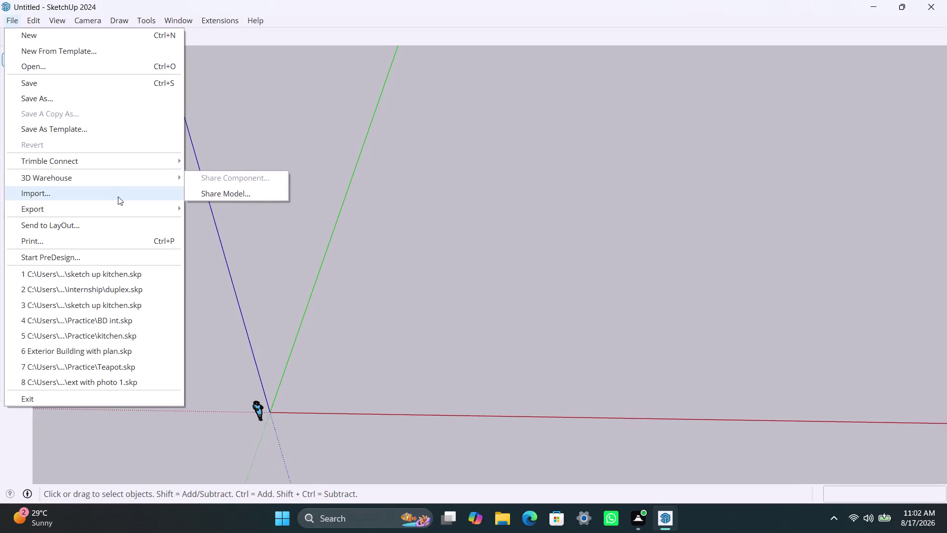
Browse Desktop, internship, New folder and Downloads in the import browser, then close it.
click(144, 192)
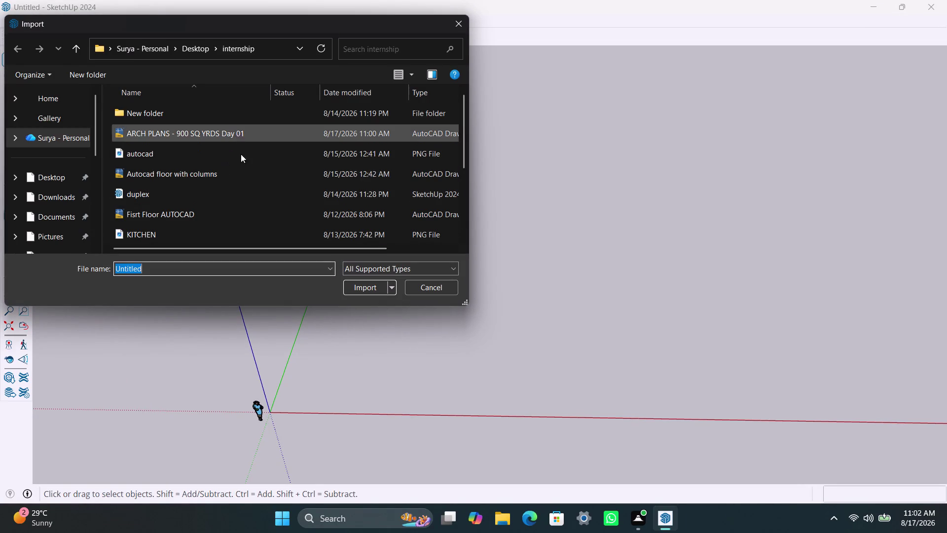
scroll(down, 3)
scroll(down, 3)
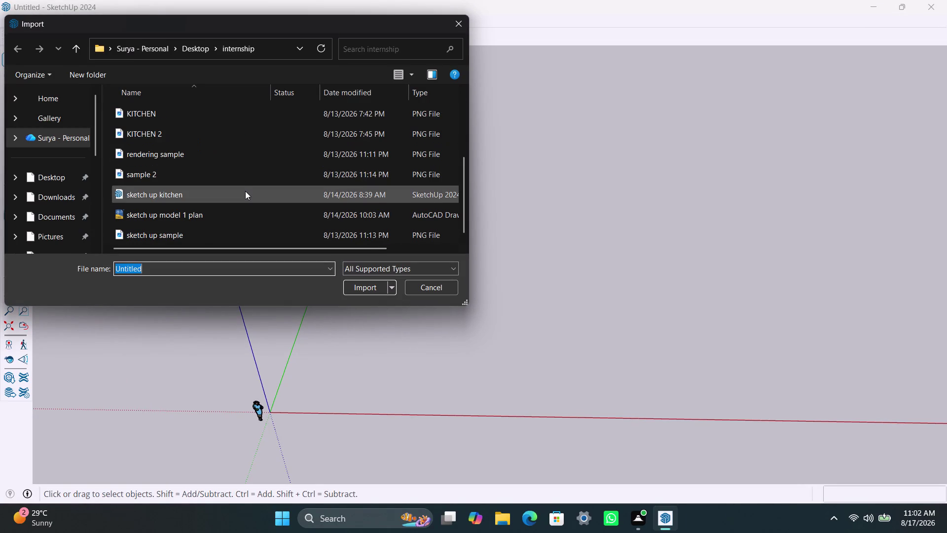
scroll(up, 3)
scroll(up, 3)
scroll(up, 3)
double_click(56, 174)
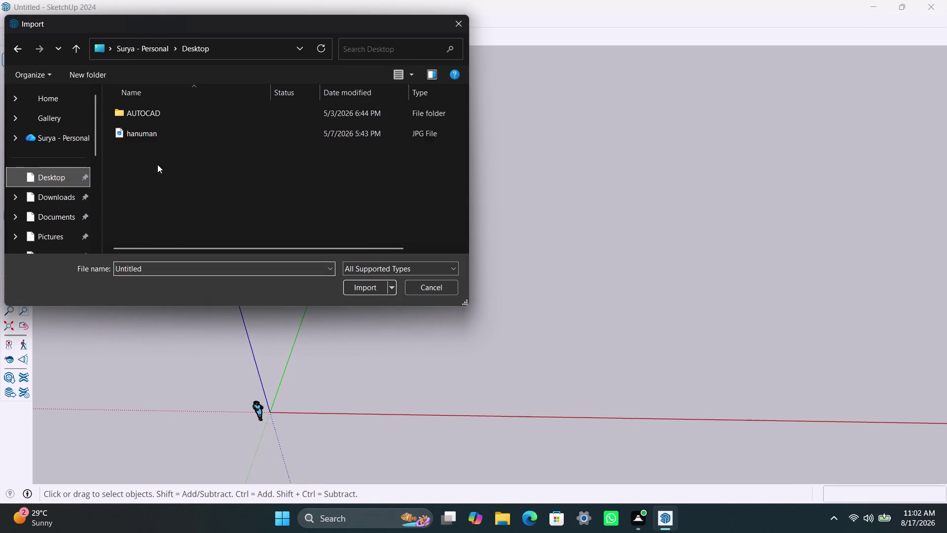
double_click(155, 130)
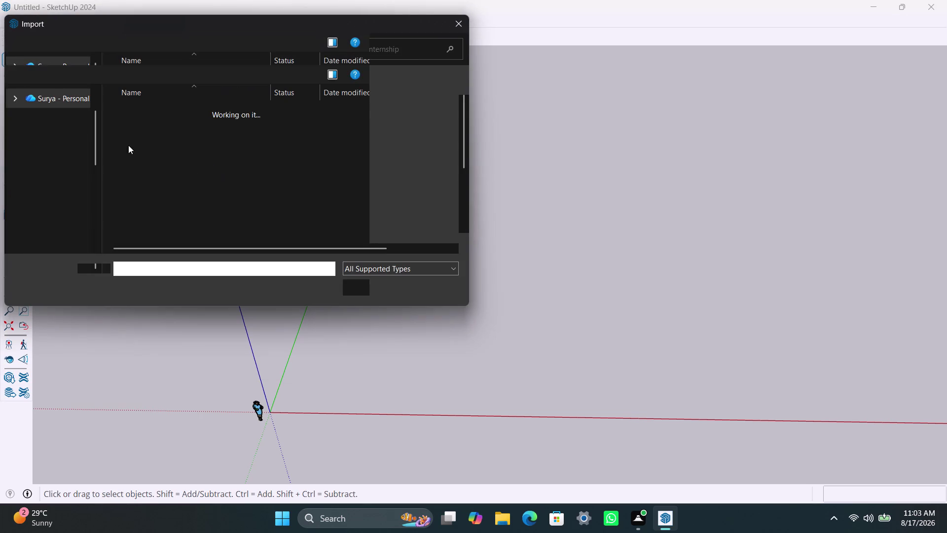
scroll(down, 3)
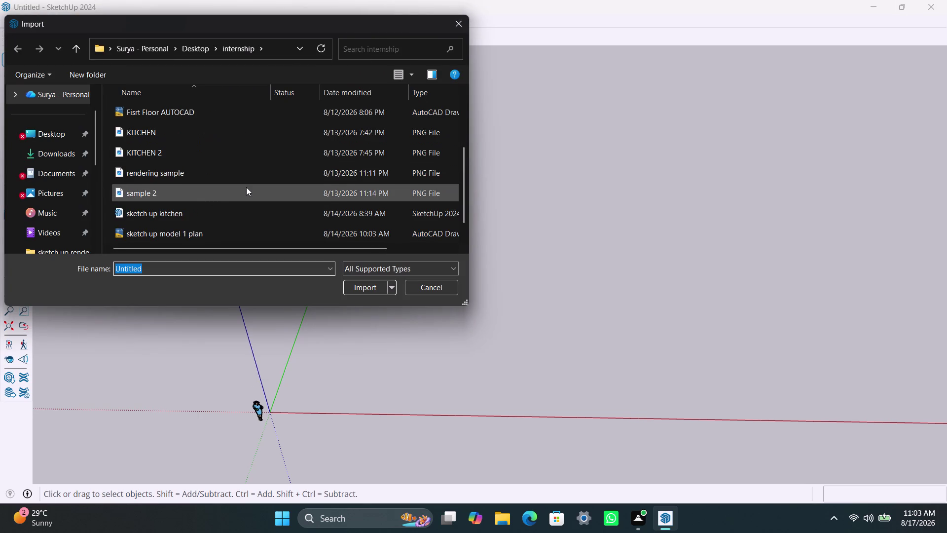
scroll(down, 3)
scroll(down, 3)
scroll(up, 3)
scroll(up, 3)
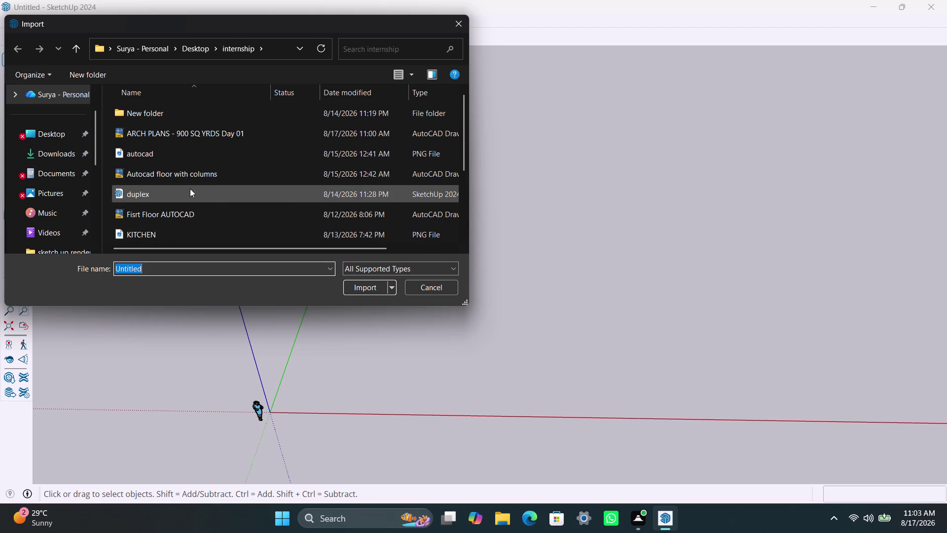
double_click(50, 139)
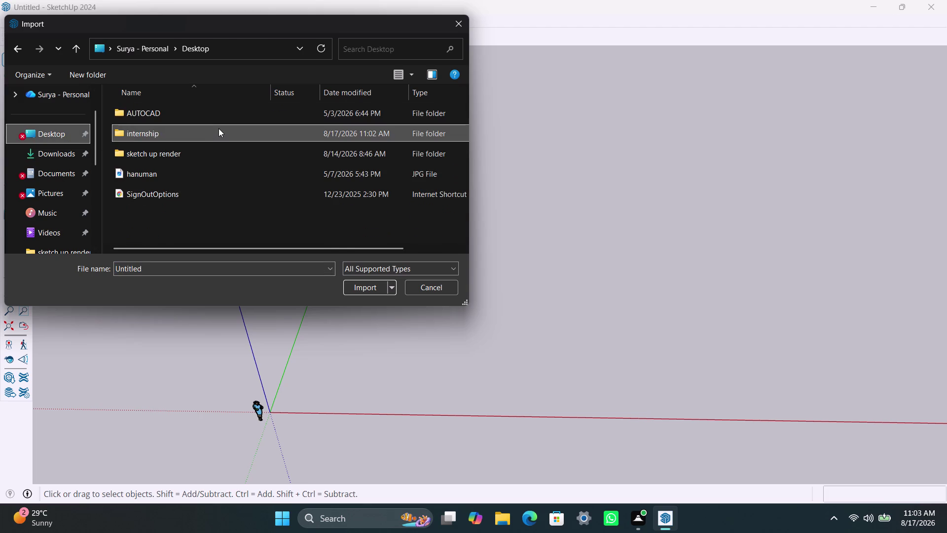
double_click(219, 129)
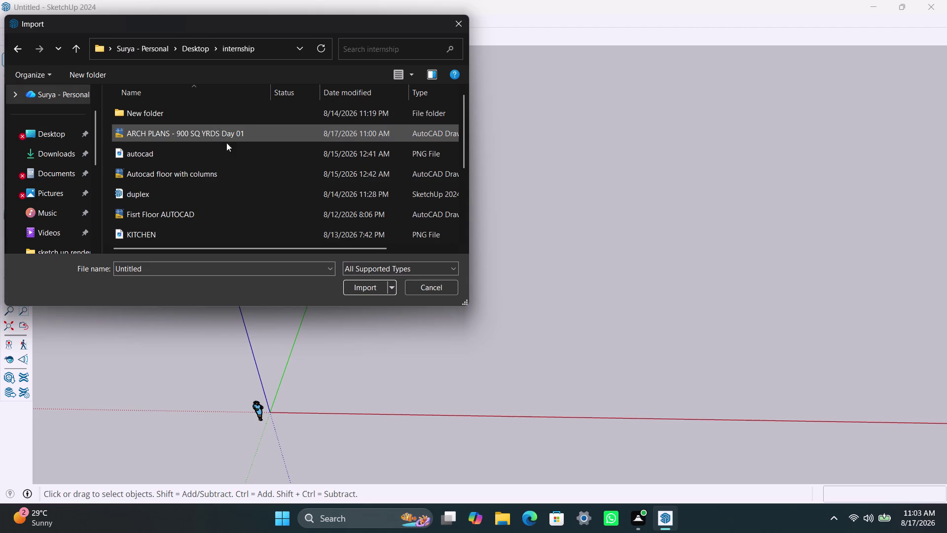
scroll(up, 3)
scroll(up, 3)
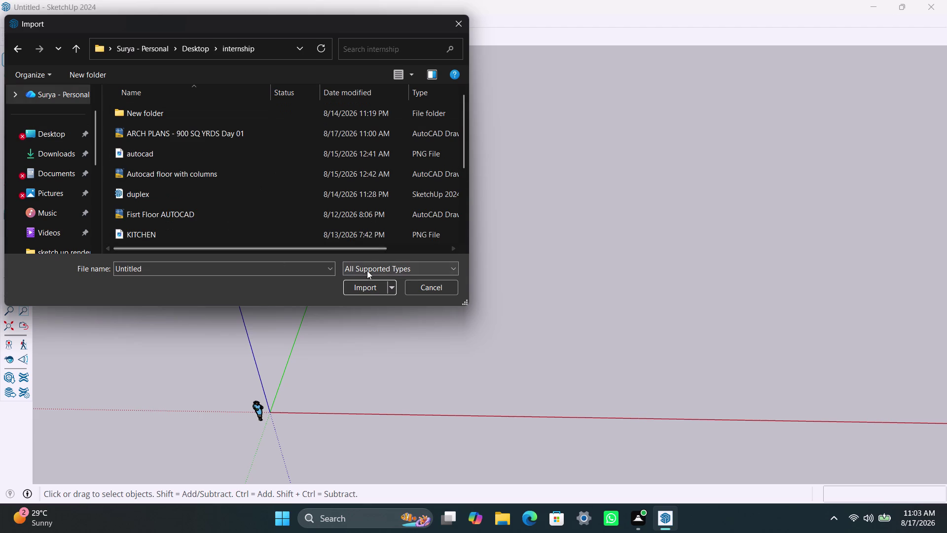
click(365, 282)
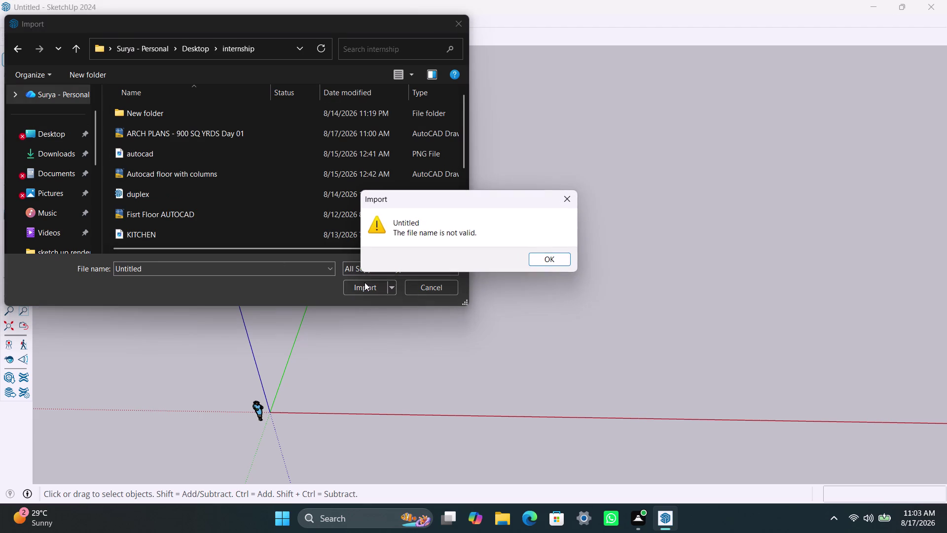
click(563, 200)
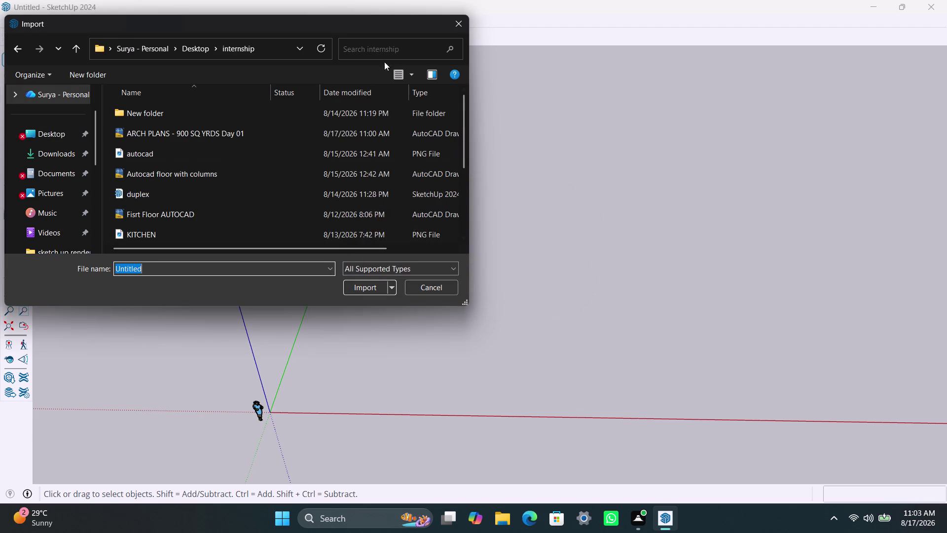
click(376, 50)
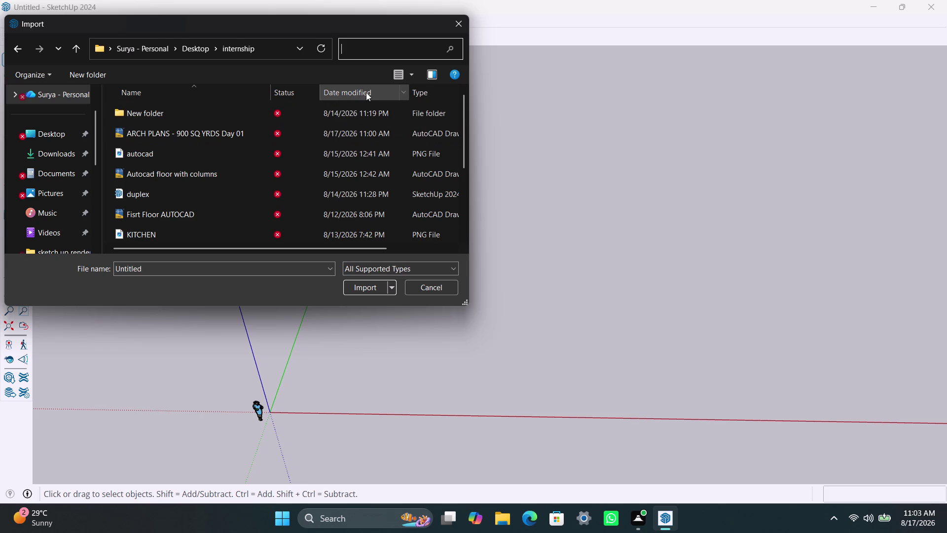
Search the import dialog for 'day', then clear the search text.
text(da)
key(y)
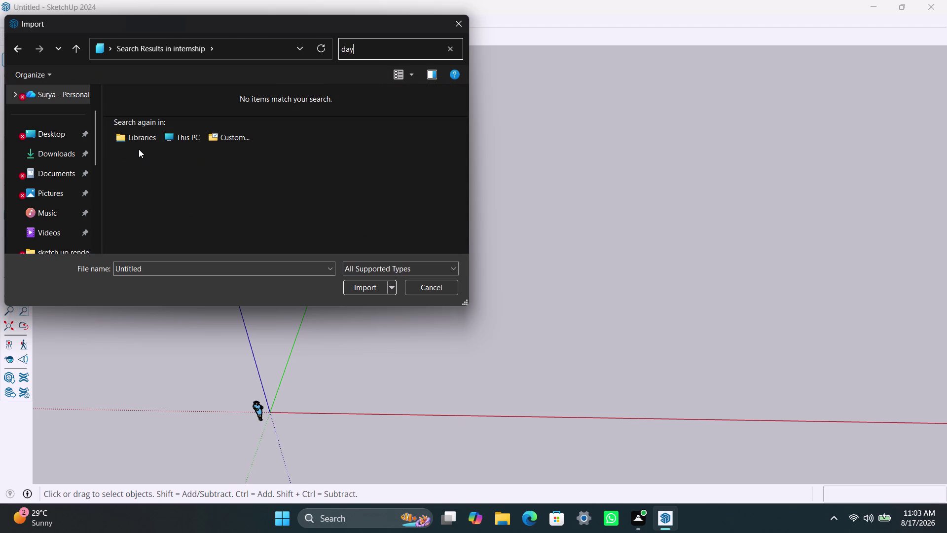
key(space)
text(2)
drag(373, 51, 301, 56)
key(Delete)
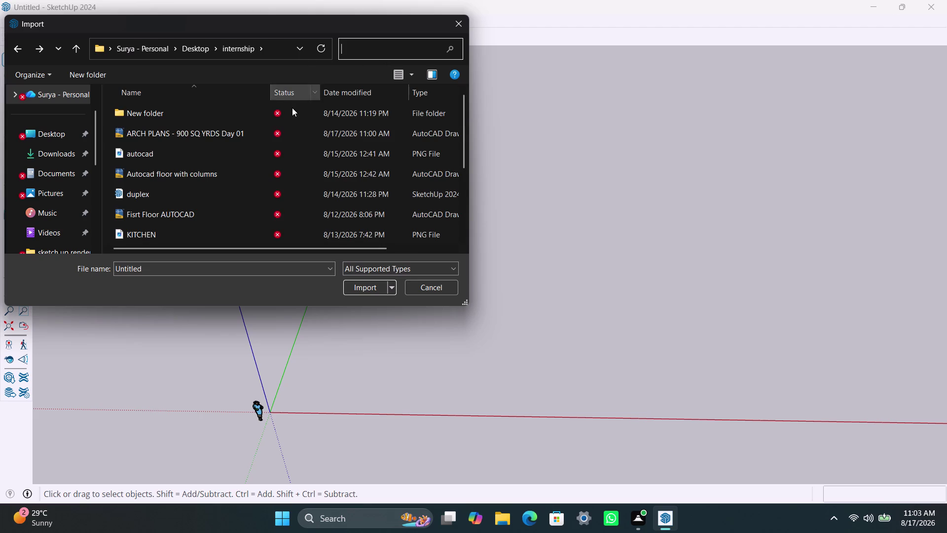
Look through New folder, Desktop and internship, then close the dialog without importing.
double_click(160, 110)
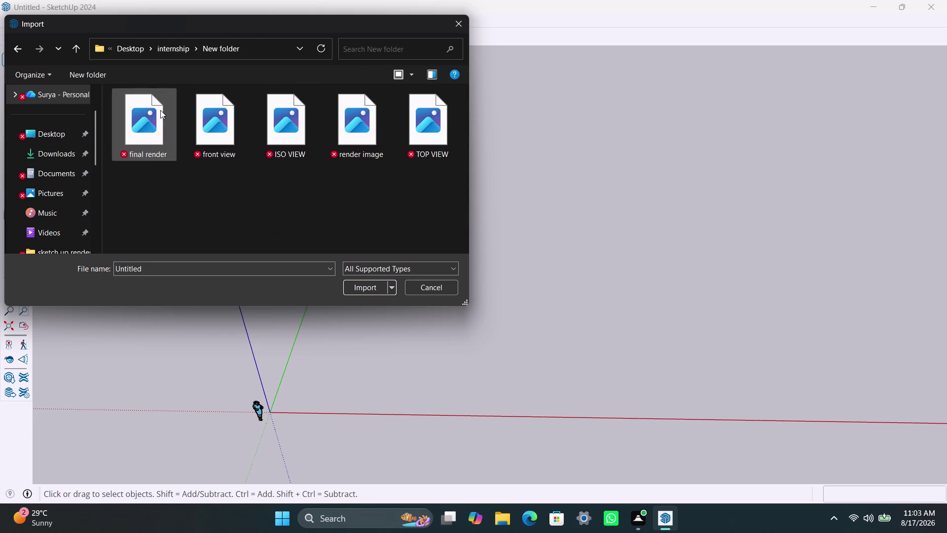
double_click(61, 140)
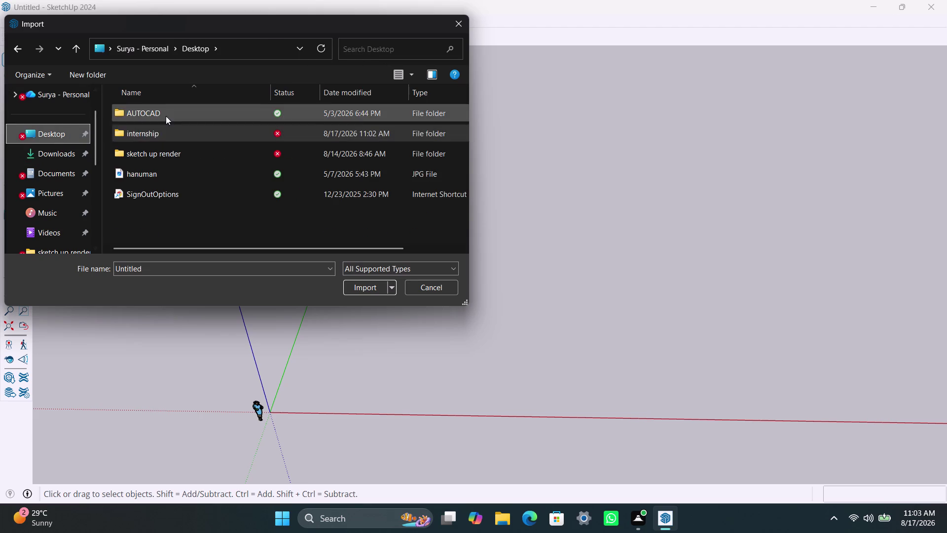
double_click(169, 138)
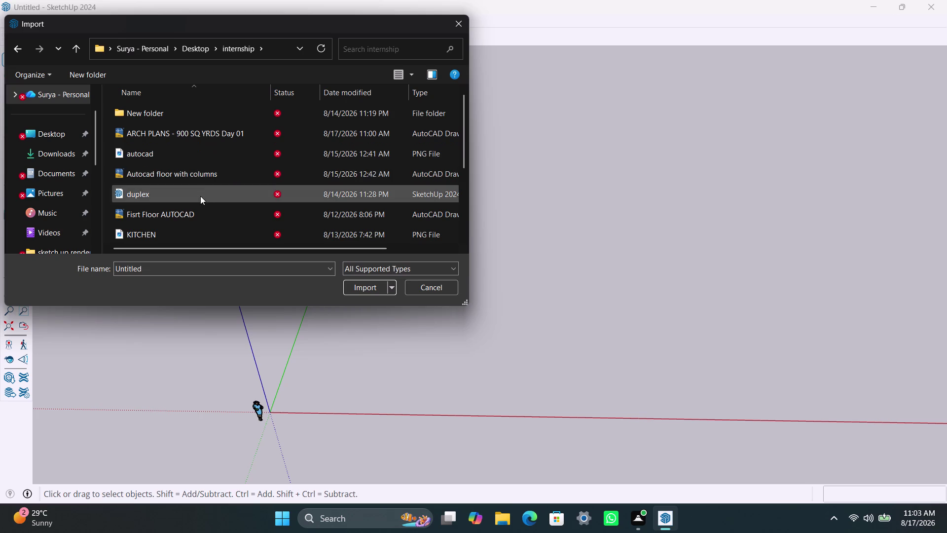
scroll(down, 3)
scroll(down, 3)
scroll(down, 3)
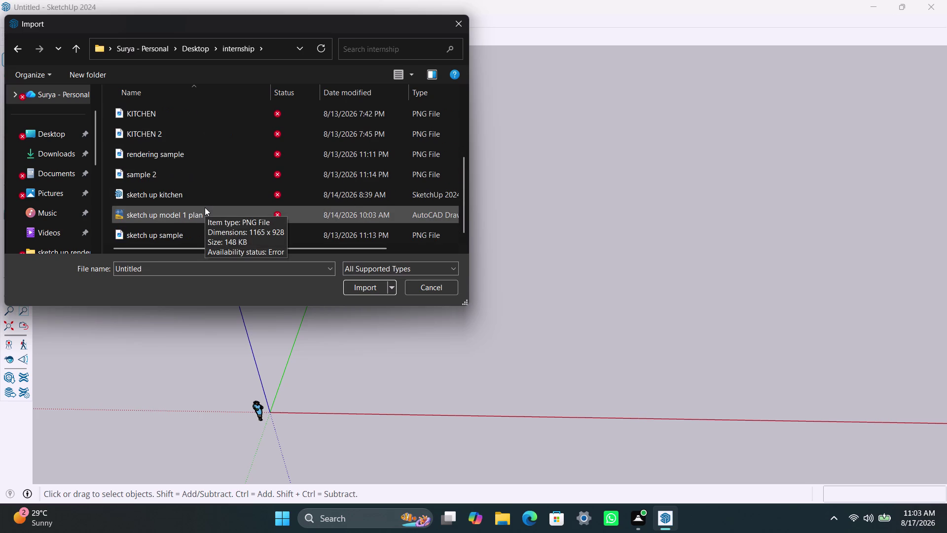
scroll(down, 3)
scroll(down, 3)
scroll(up, 3)
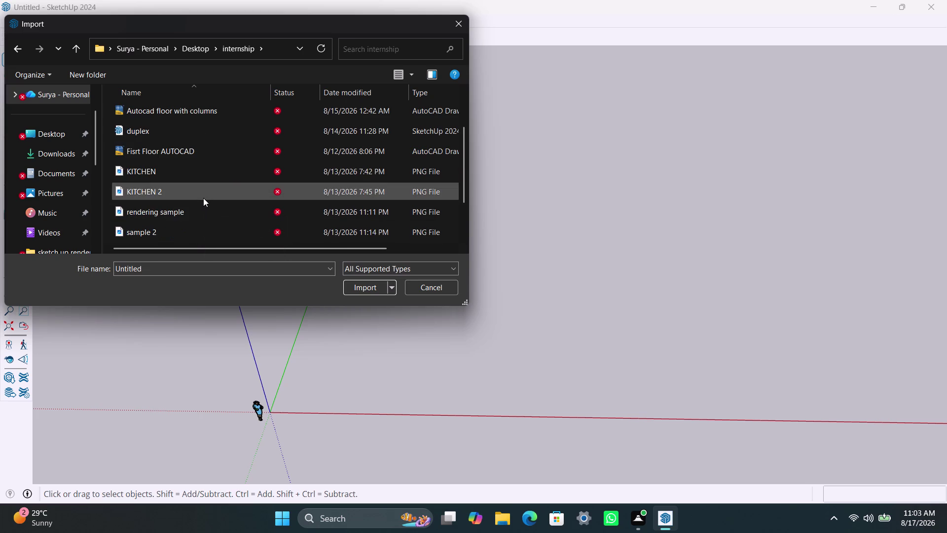
scroll(up, 3)
scroll(up, 3)
scroll(up, 3)
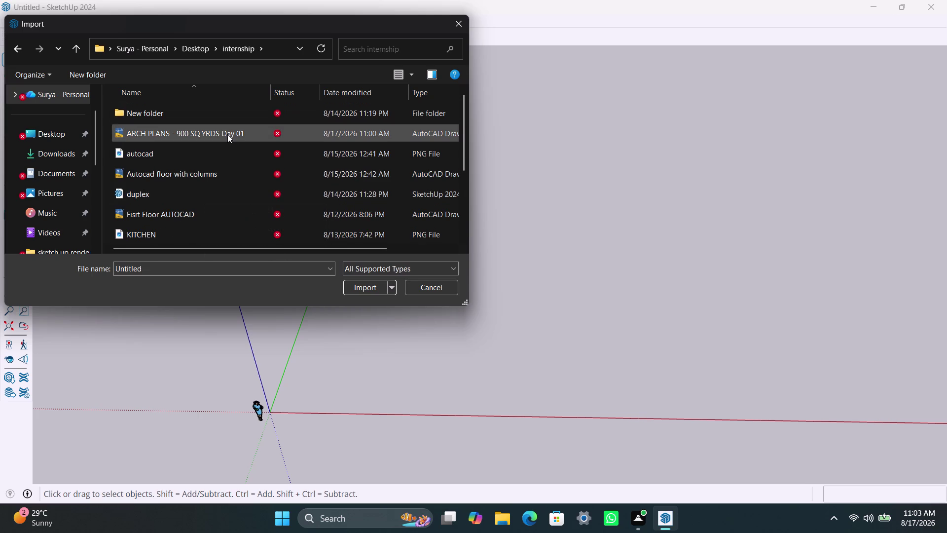
click(453, 27)
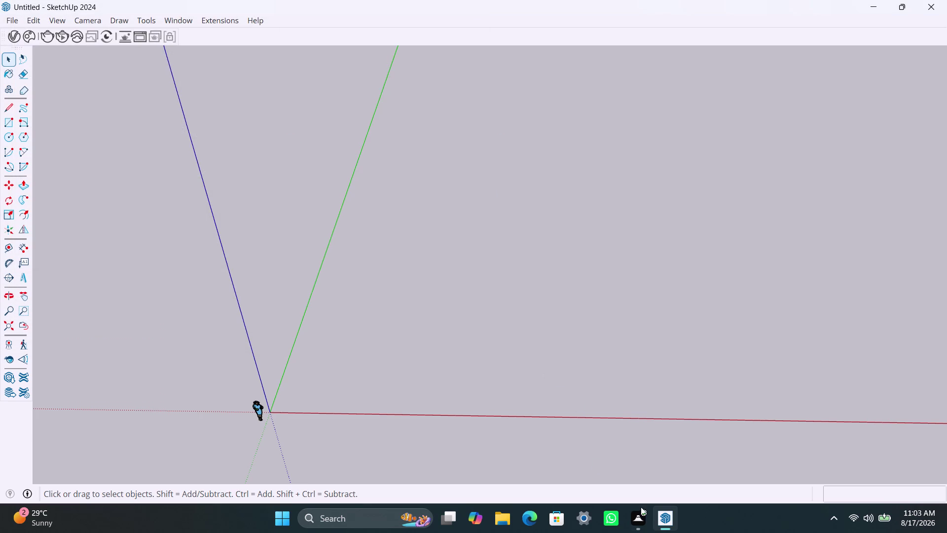